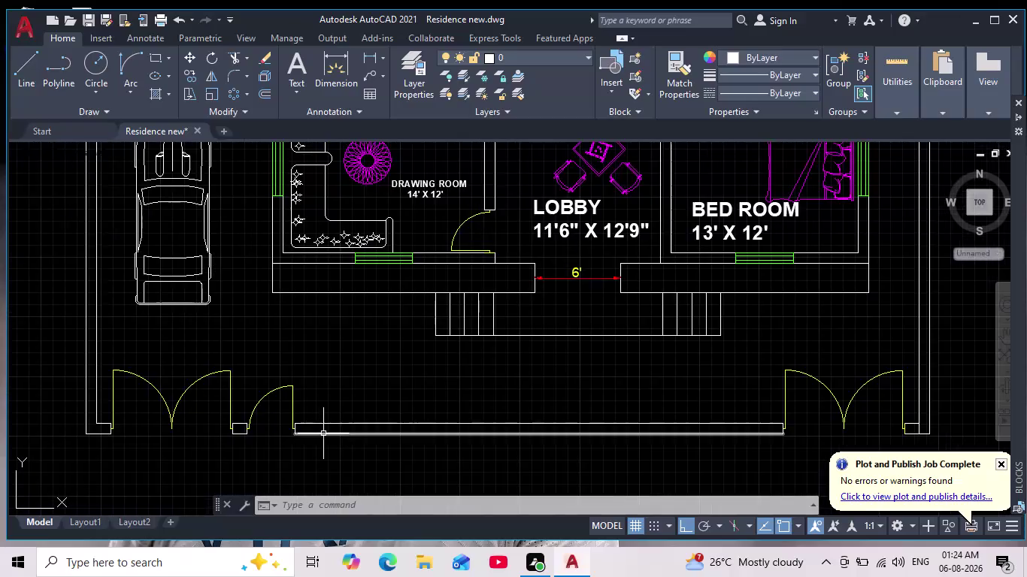
Place a 6'-2" linear dimension from the entrance steps' bottom edge to the boundary wall.
middle_drag(330, 426, 413, 339)
scroll(down, 3)
scroll(down, 3)
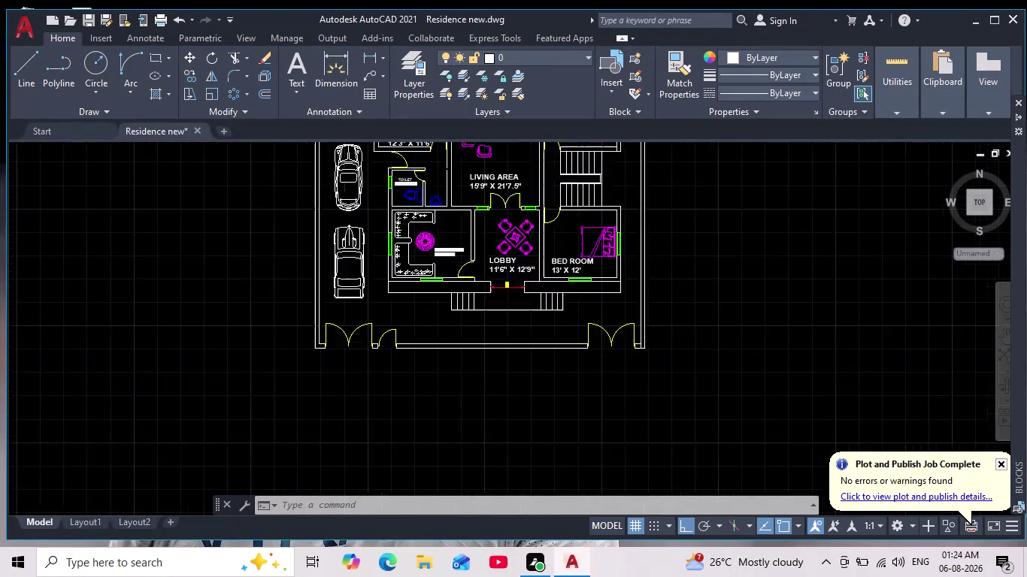
scroll(down, 3)
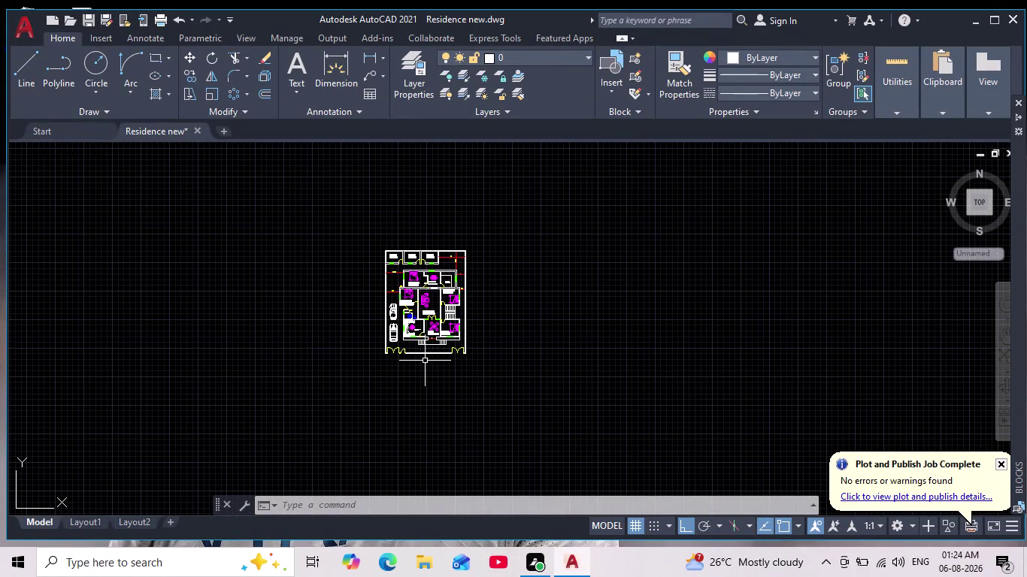
scroll(up, 3)
scroll(up, 3)
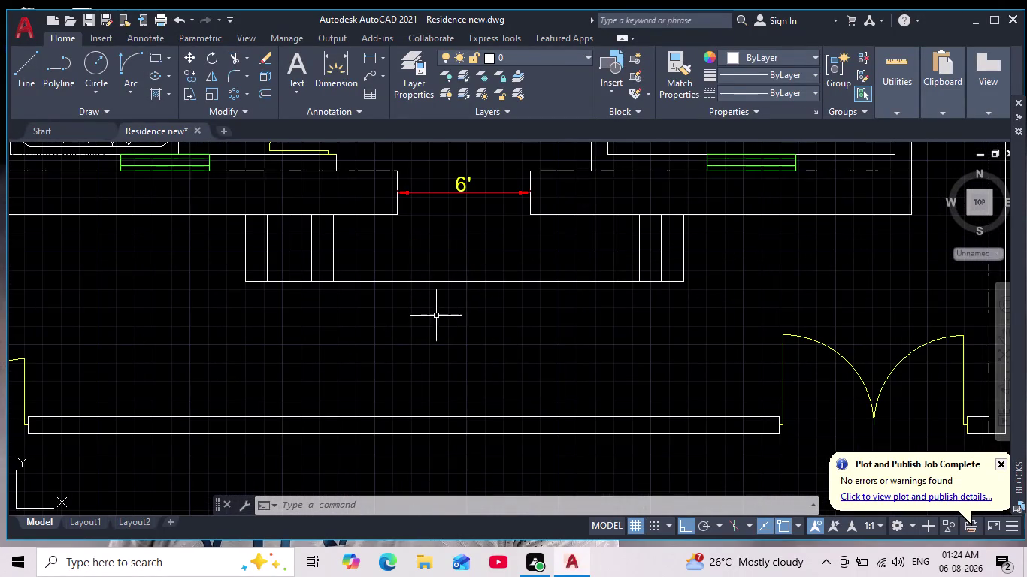
scroll(down, 3)
click(370, 55)
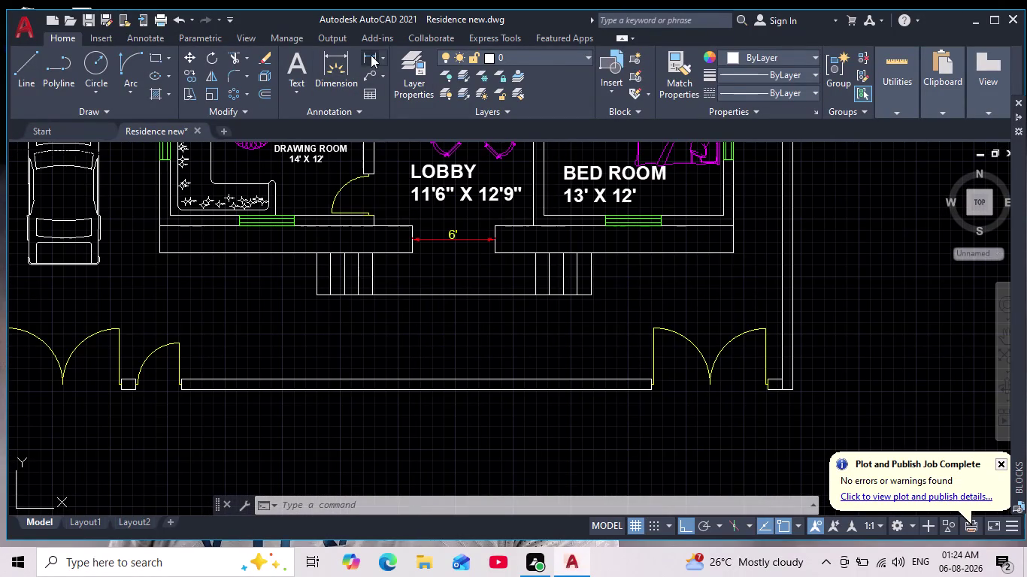
scroll(up, 3)
click(456, 293)
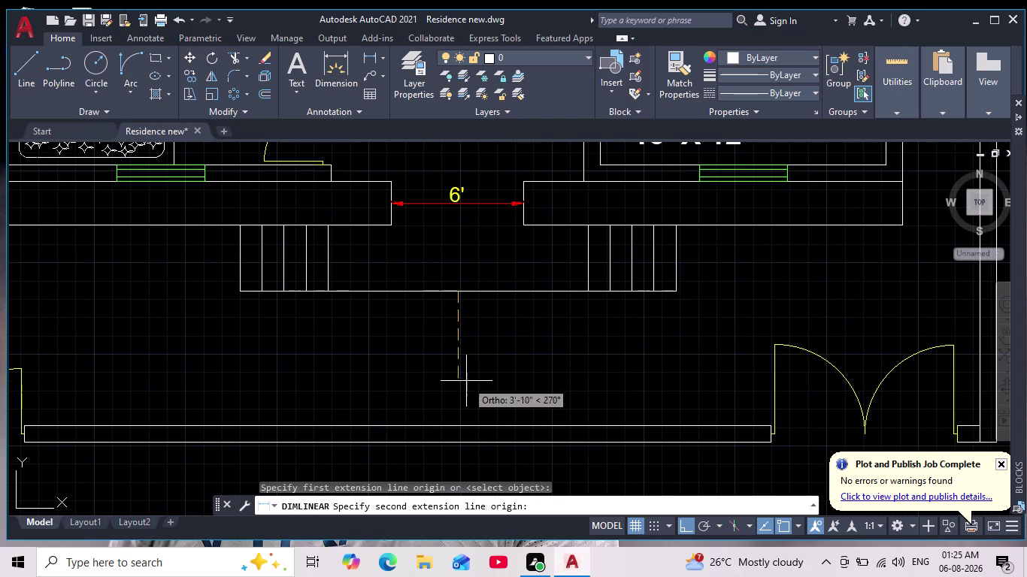
click(454, 426)
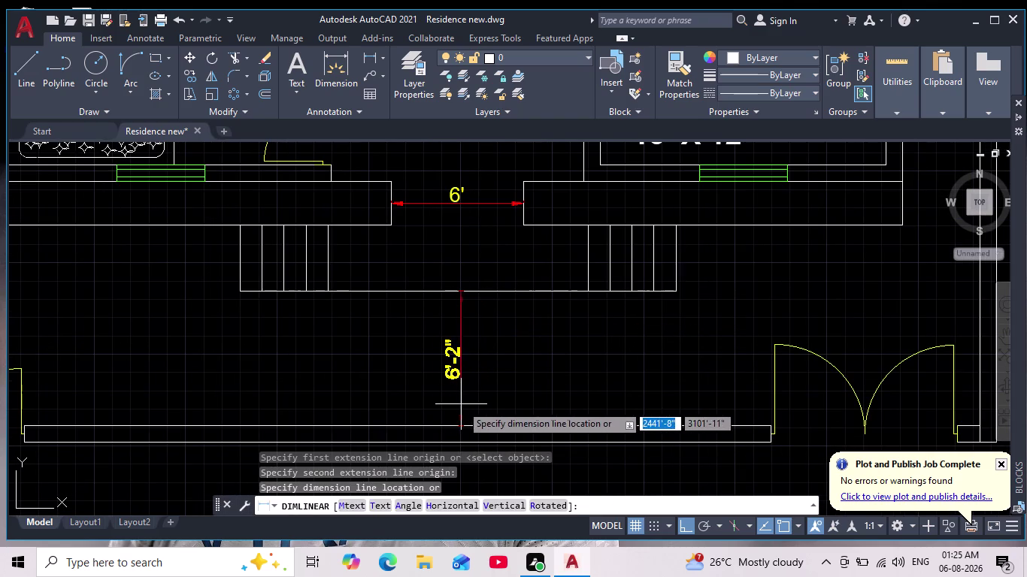
click(441, 405)
Zoom out and recentre the view on the whole floor plan.
scroll(down, 3)
middle_drag(534, 342, 502, 410)
scroll(down, 3)
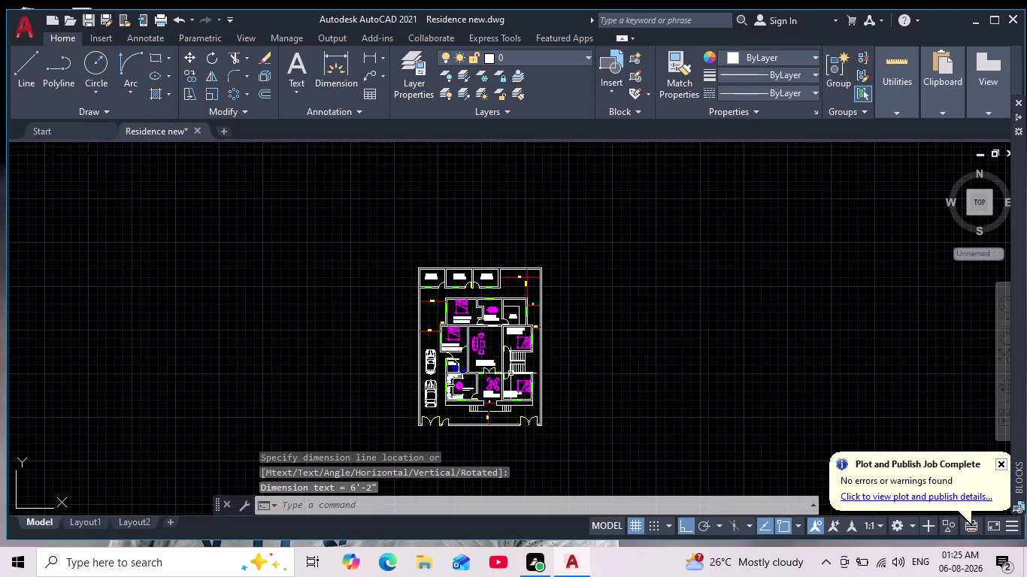
scroll(up, 3)
middle_drag(522, 319, 562, 269)
scroll(down, 3)
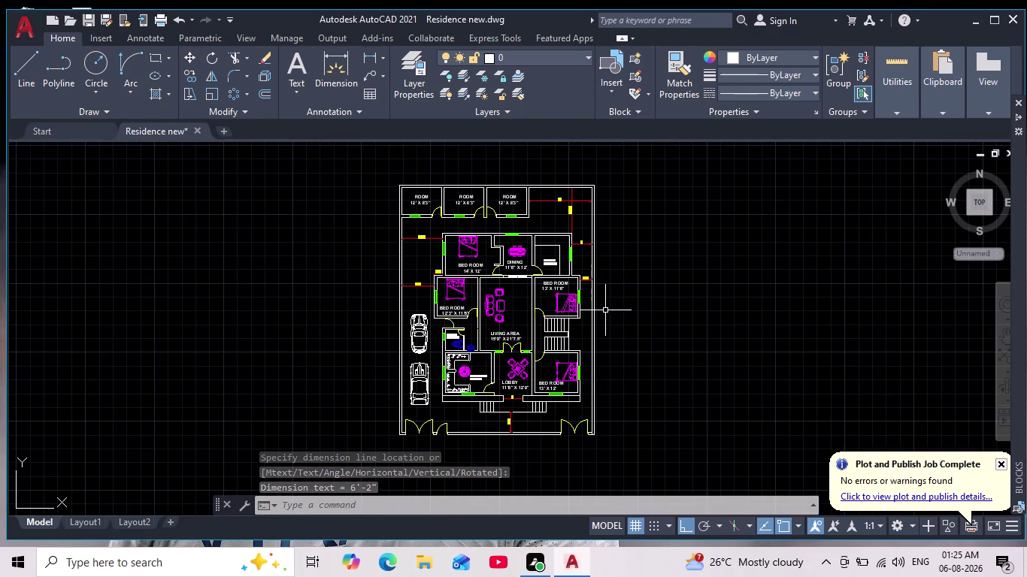
middle_click(611, 330)
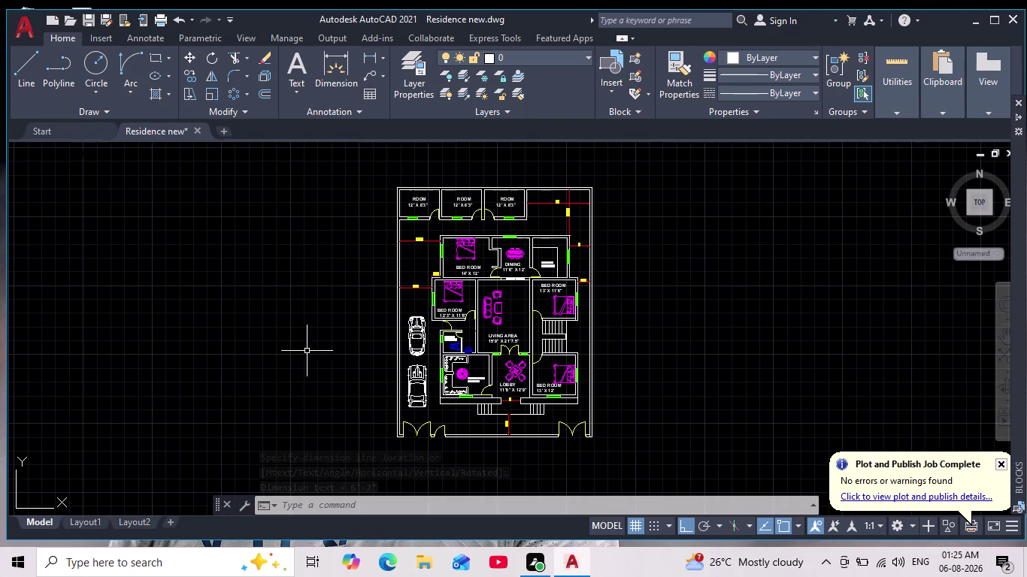